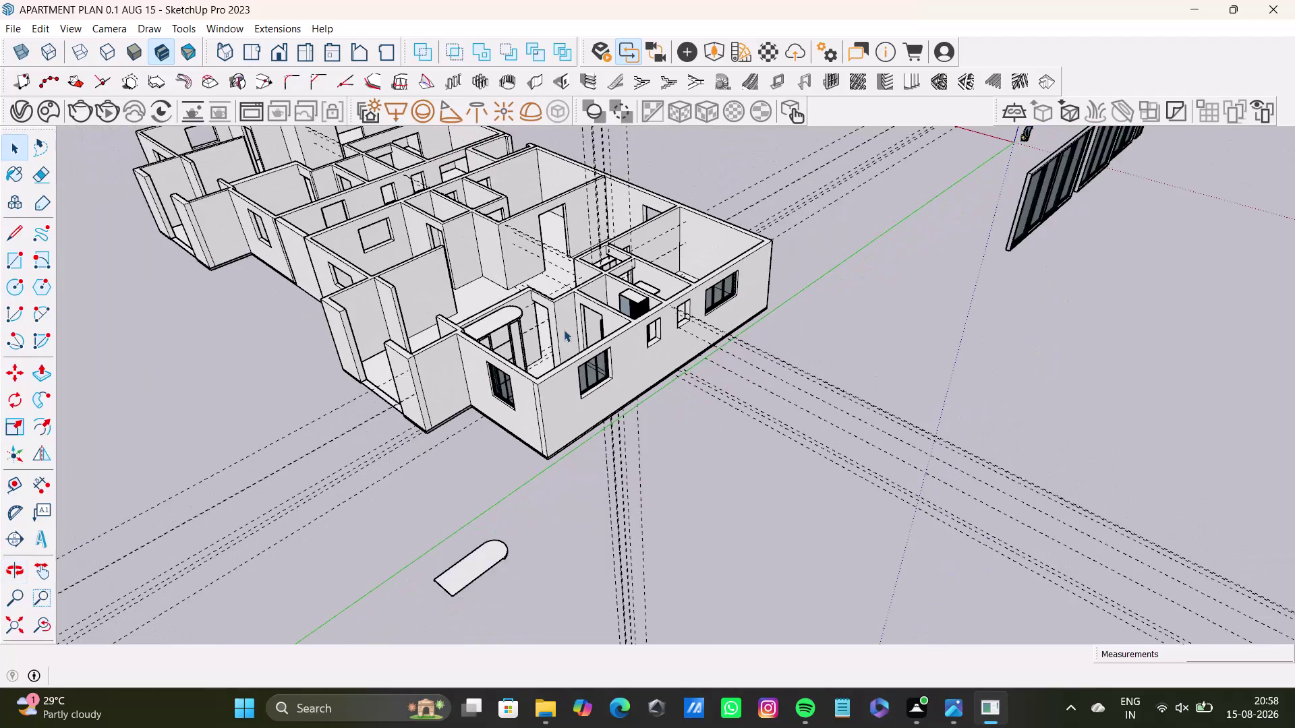
Orbit and zoom to bring the window components and apartment walls into view.
middle_drag(564, 330, 612, 382)
middle_drag(688, 394, 460, 341)
scroll(down, 3)
scroll(down, 3)
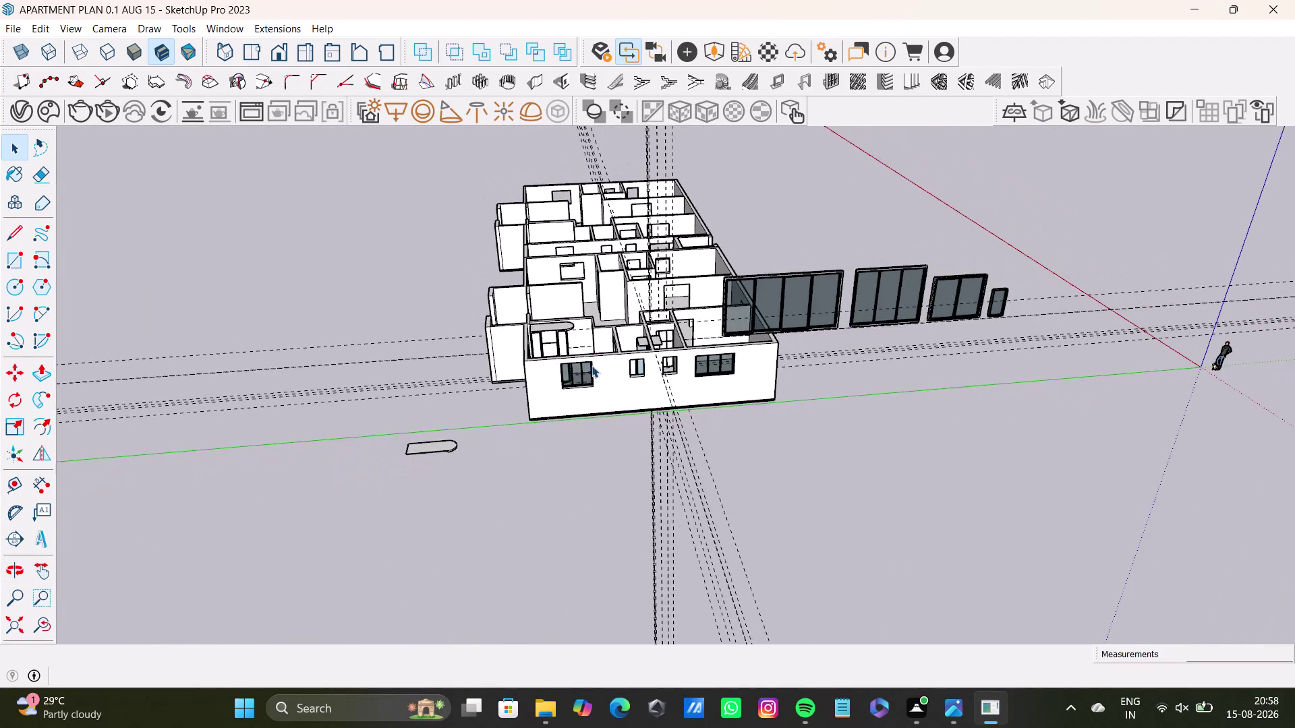
middle_drag(594, 369, 373, 467)
middle_drag(638, 409, 932, 465)
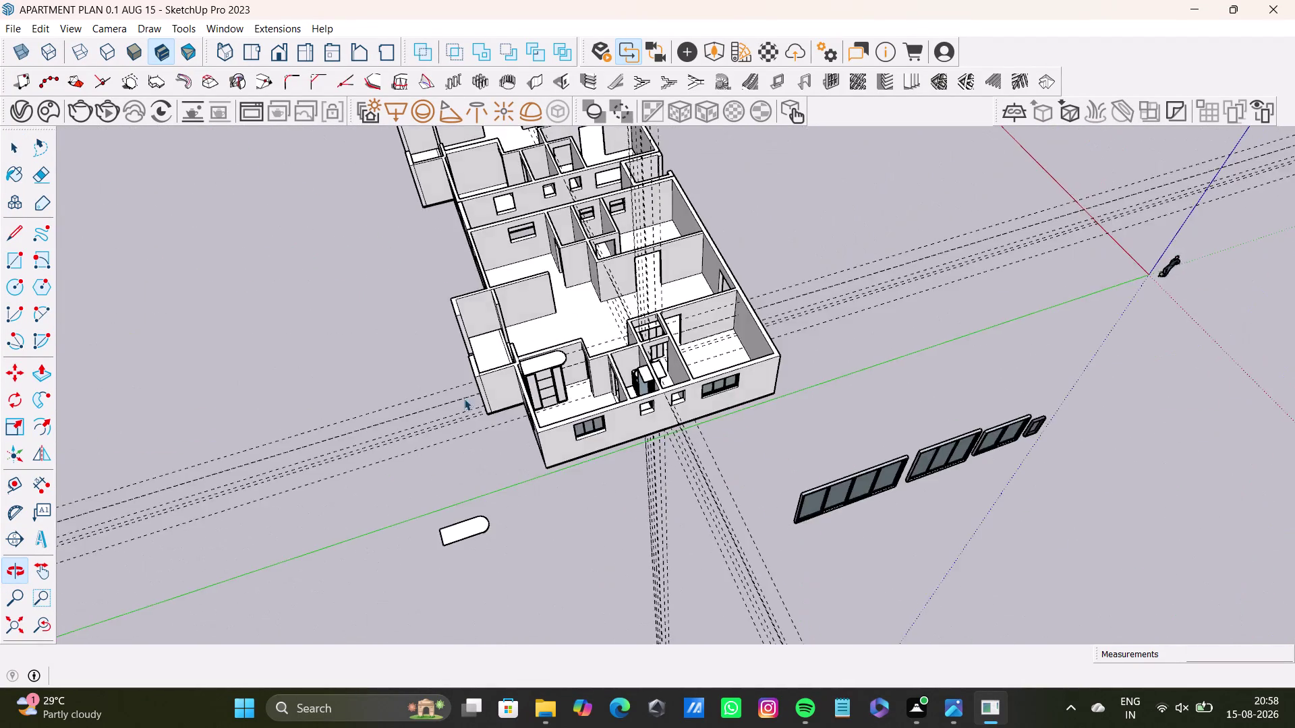
middle_drag(470, 408, 549, 281)
middle_drag(613, 323, 320, 282)
middle_drag(527, 328, 439, 322)
scroll(up, 3)
drag(728, 190, 870, 433)
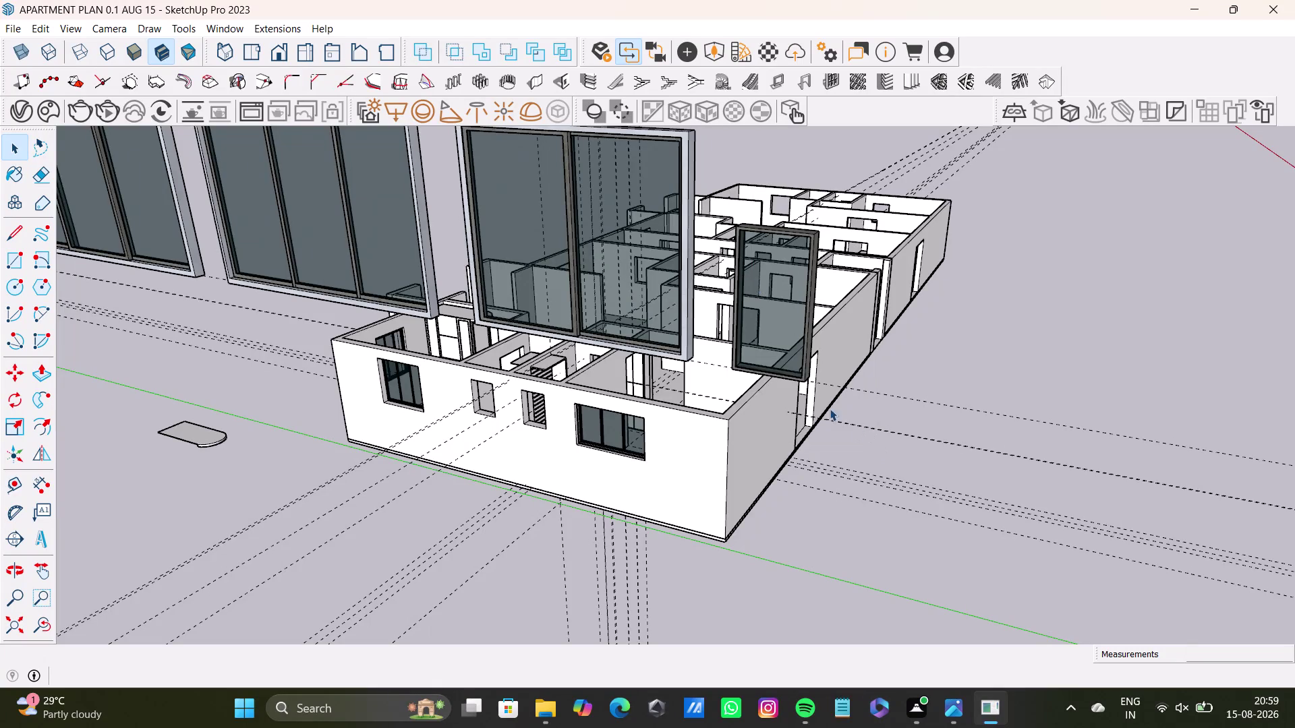
Select the tall narrow window component beside the building.
click(793, 359)
double_click(794, 359)
drag(721, 181, 867, 433)
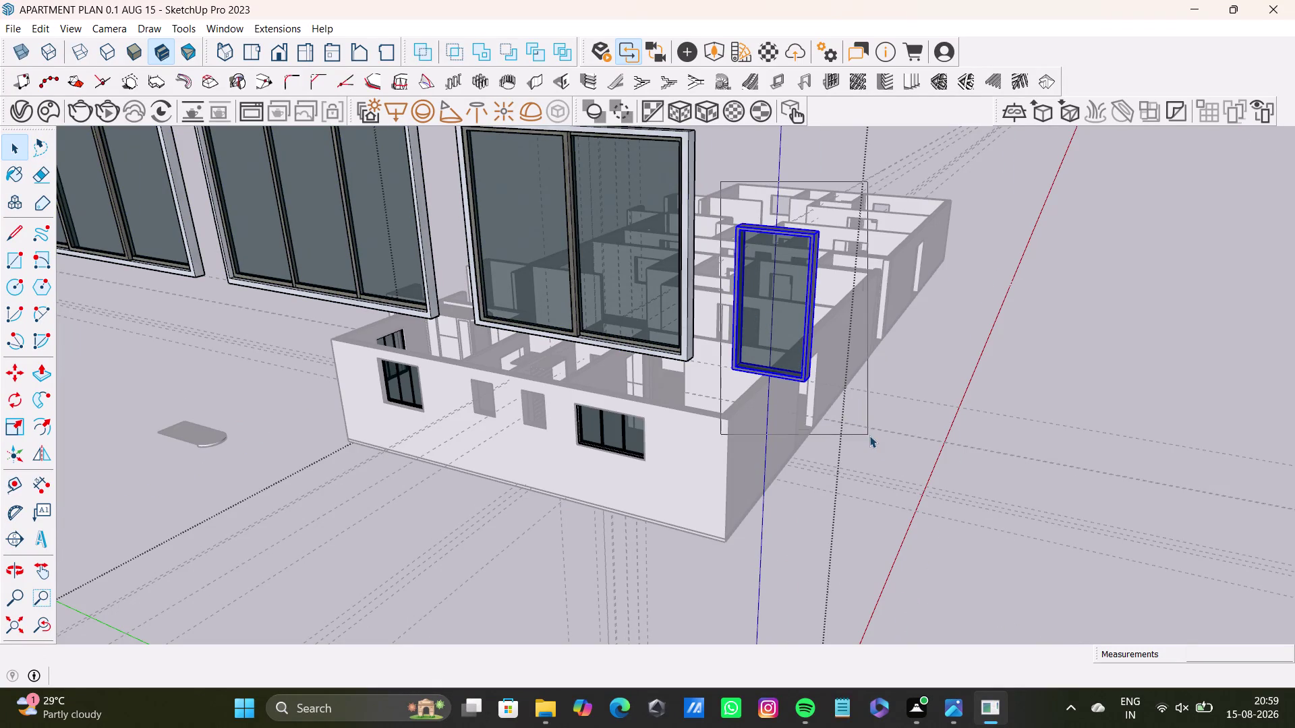
drag(867, 434, 869, 435)
Move the tall window by its bottom corner into the wall opening.
key(m)
click(802, 383)
scroll(up, 3)
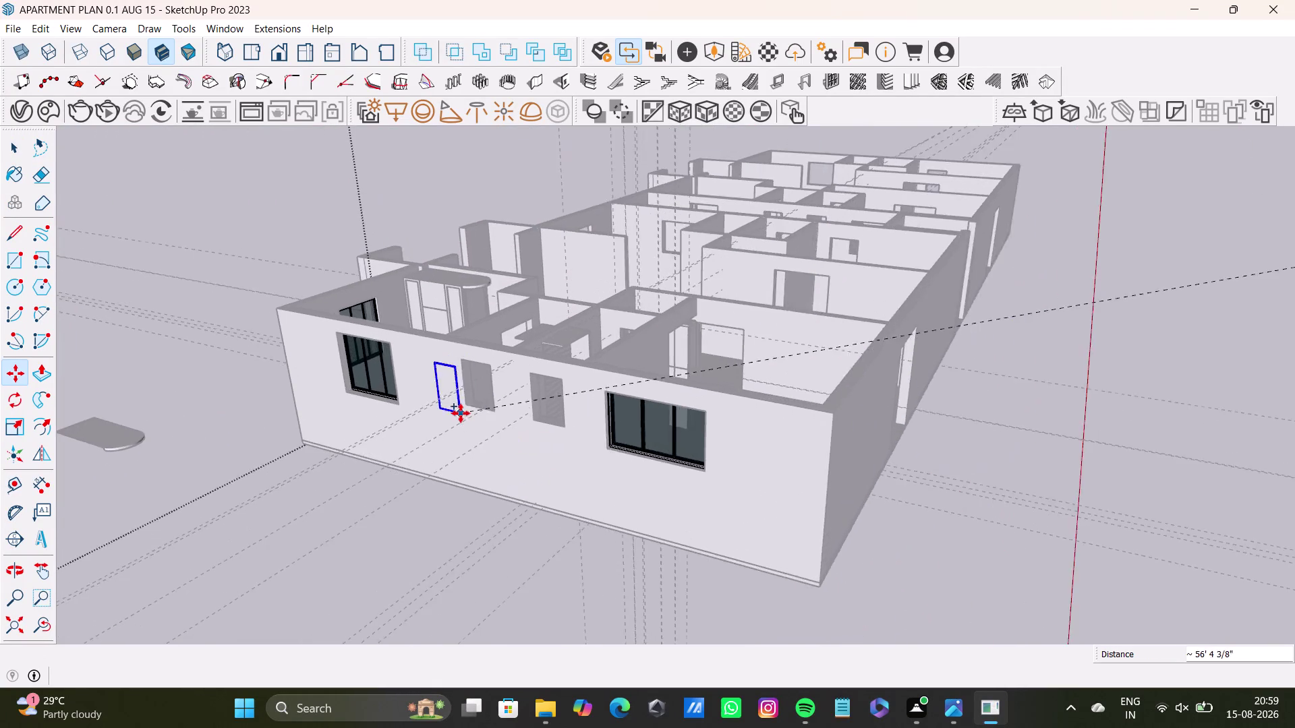
scroll(up, 3)
middle_drag(488, 421, 503, 493)
scroll(up, 3)
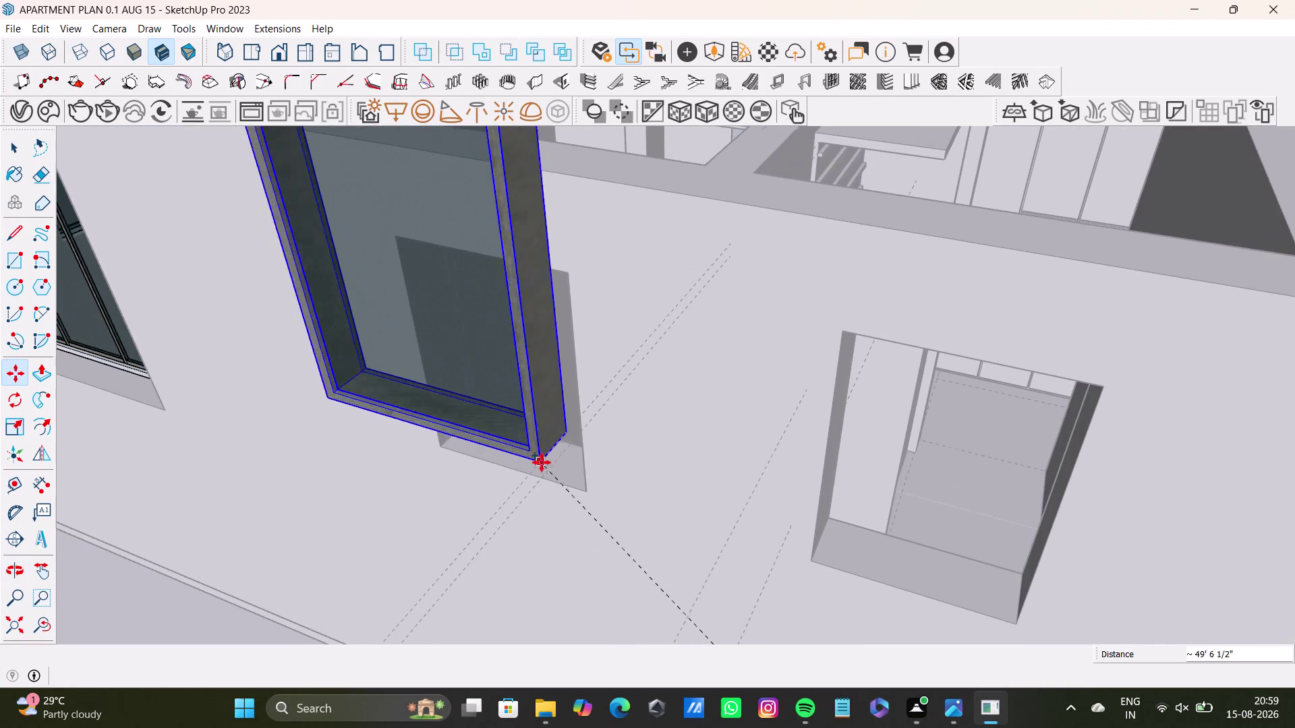
click(578, 482)
middle_drag(528, 495, 701, 468)
middle_drag(699, 442, 567, 552)
middle_drag(593, 532, 599, 581)
middle_drag(624, 544, 615, 526)
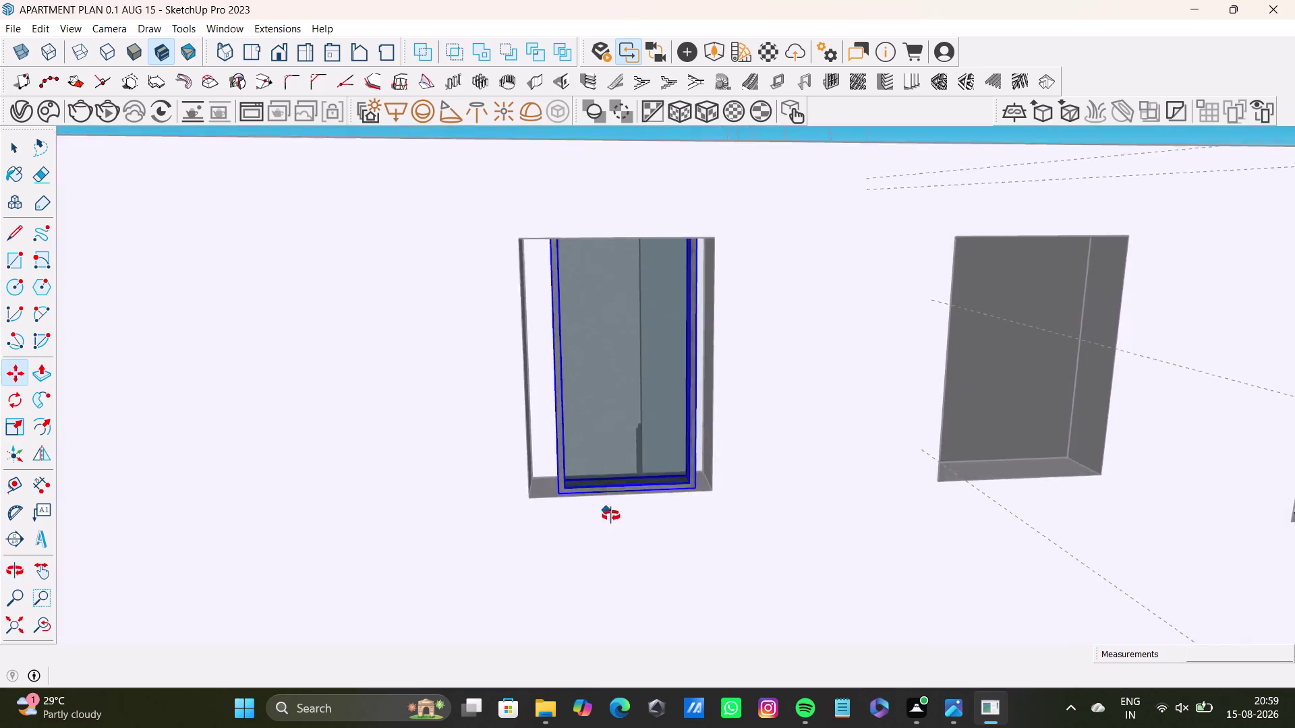
Use the Scale tool (S) to stretch the window's side toward the opening's edge.
middle_drag(615, 526, 609, 509)
key(s)
scroll(up, 3)
middle_drag(555, 353, 616, 368)
scroll(up, 3)
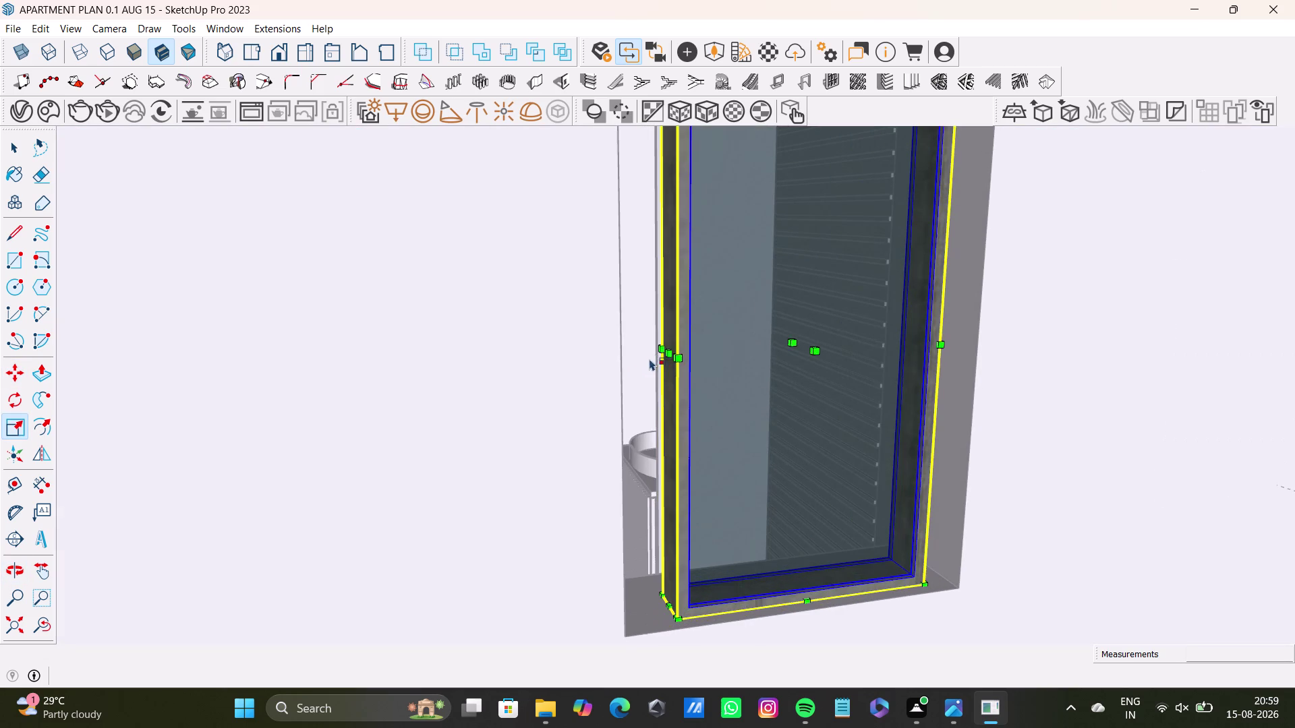
drag(668, 354, 620, 362)
middle_drag(762, 388, 524, 426)
middle_drag(660, 414, 560, 480)
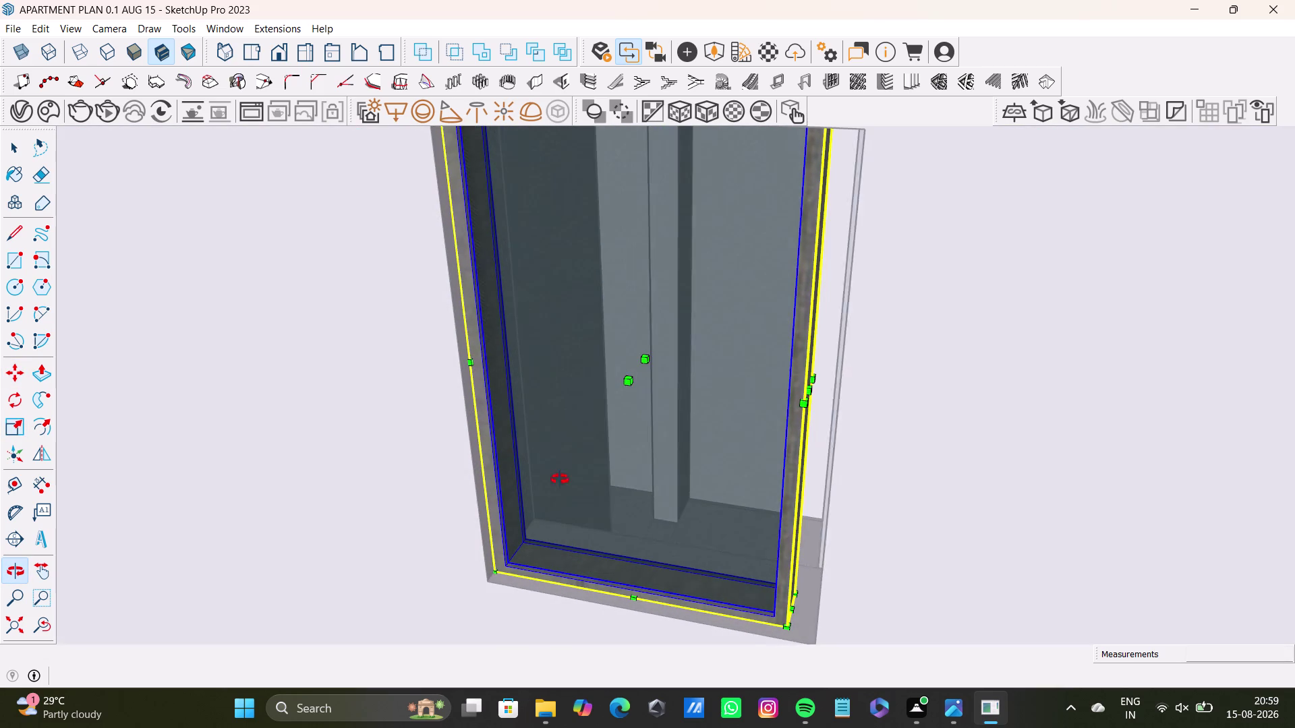
middle_drag(560, 479, 561, 474)
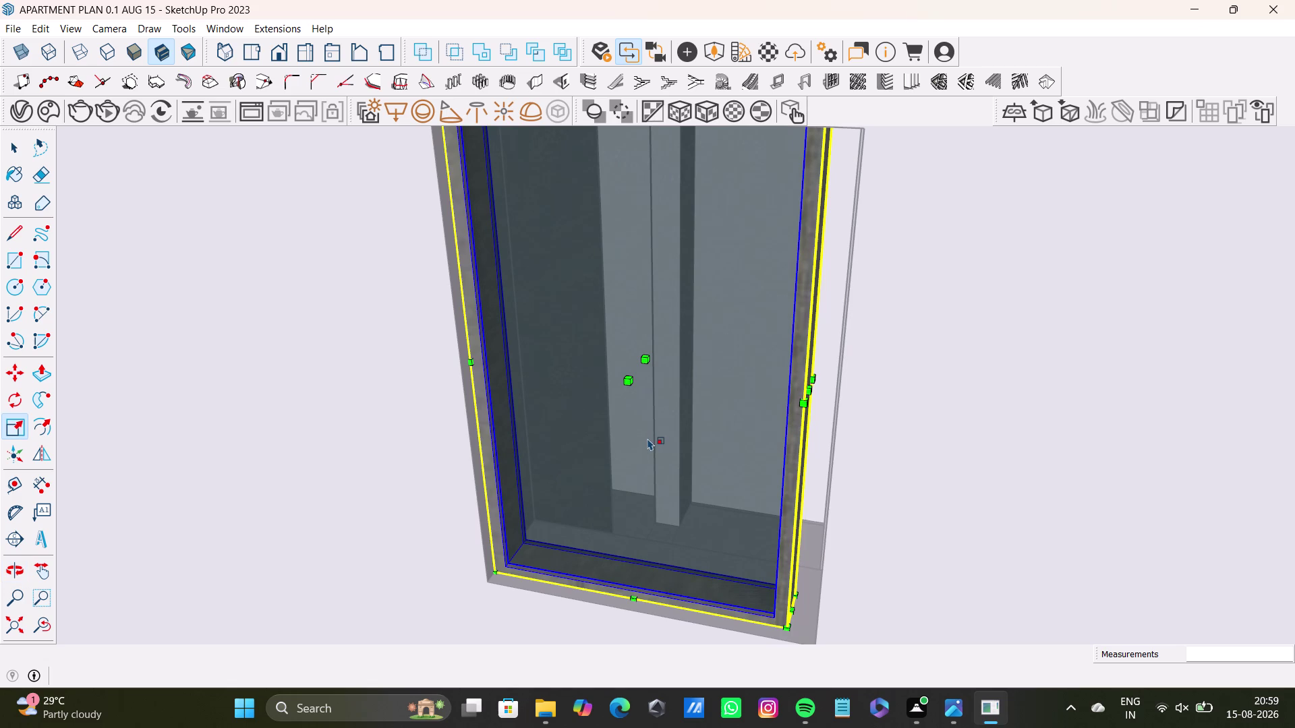